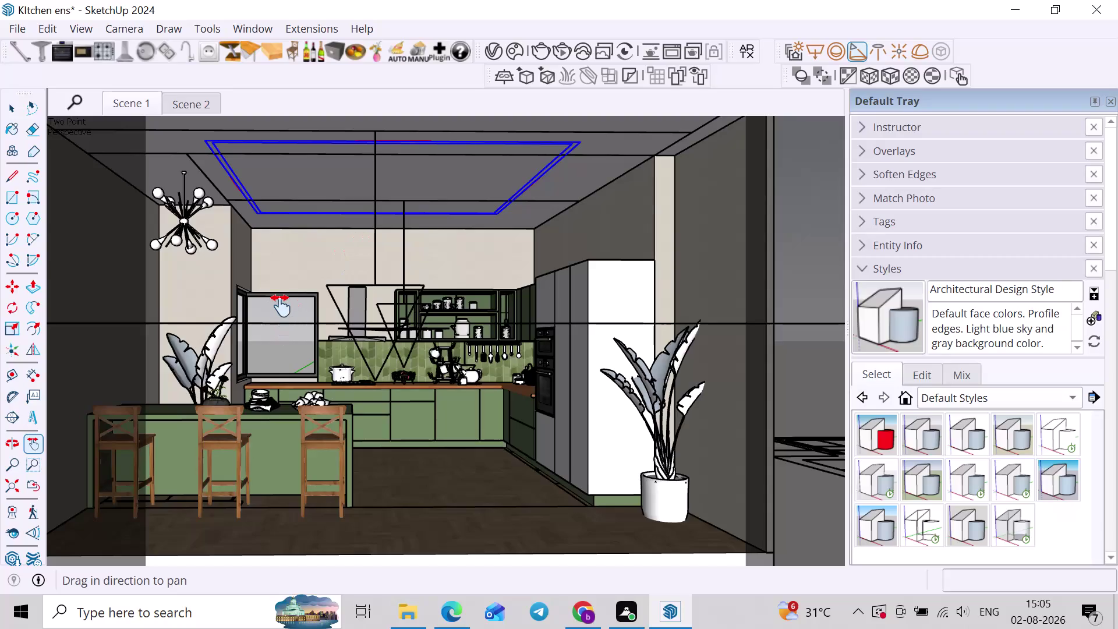
key(ctrl+s)
click(796, 423)
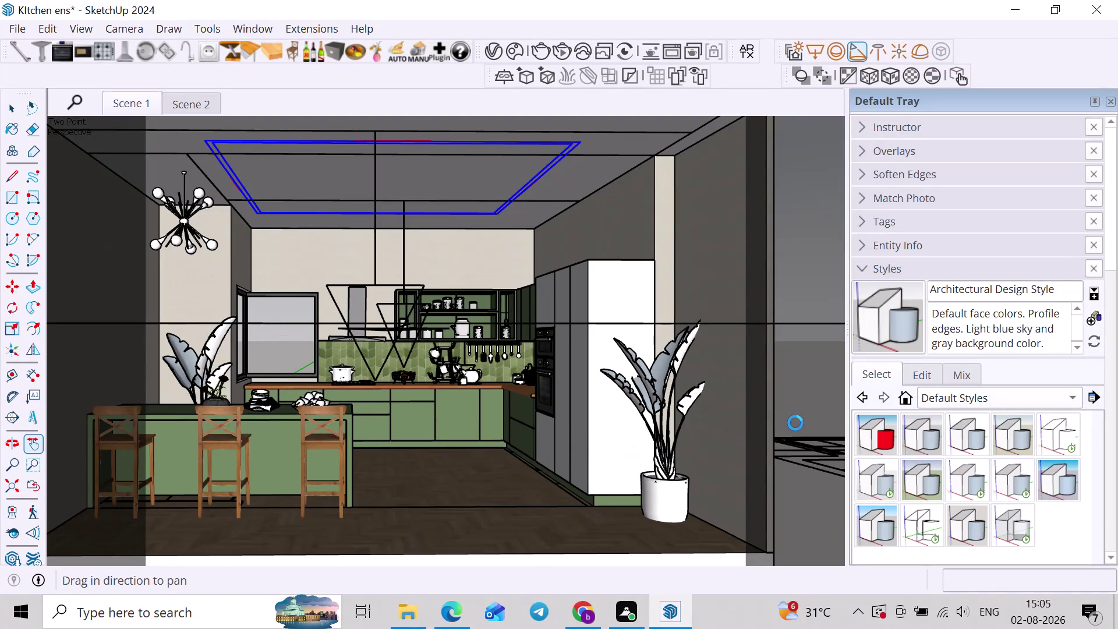